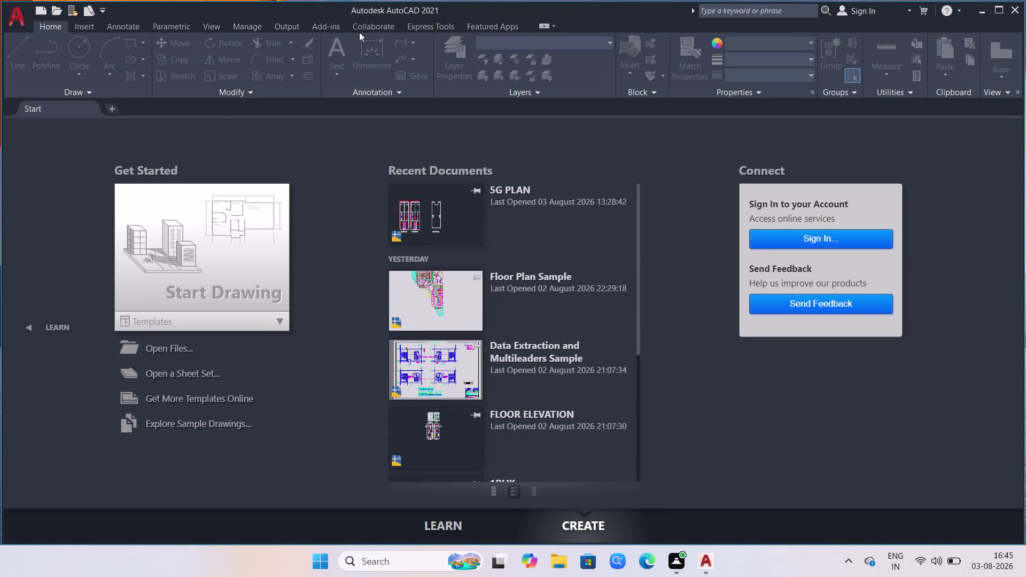
Open the recent 5G PLAN drawing from the Start tab's Recent Documents.
double_click(461, 209)
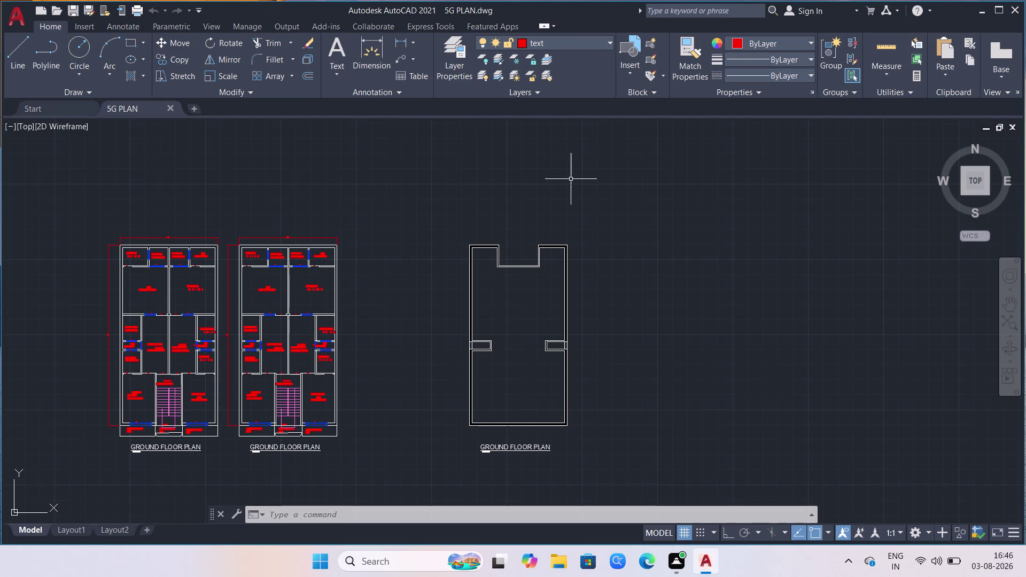
scroll(down, 3)
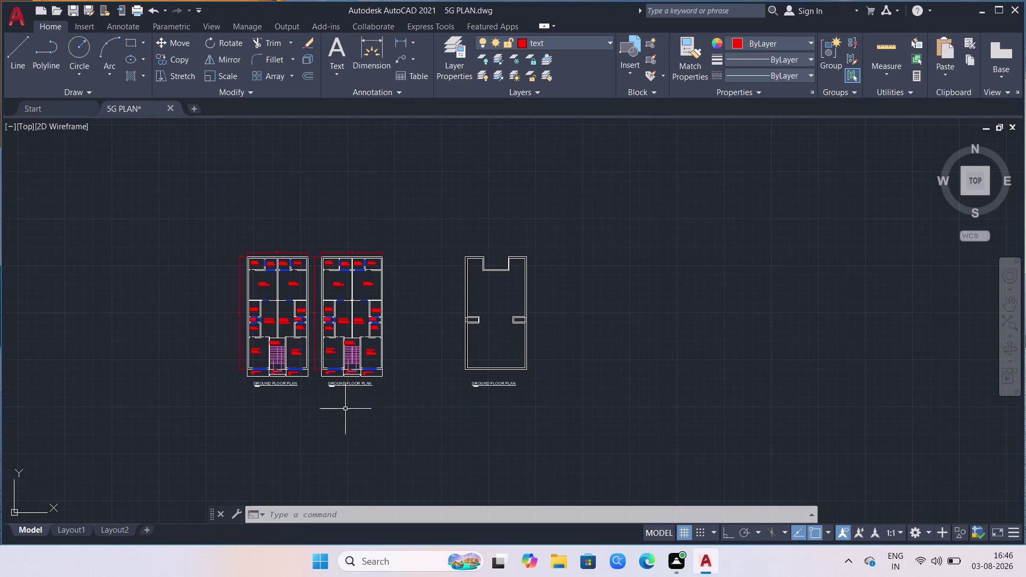
scroll(up, 3)
scroll(up, 3)
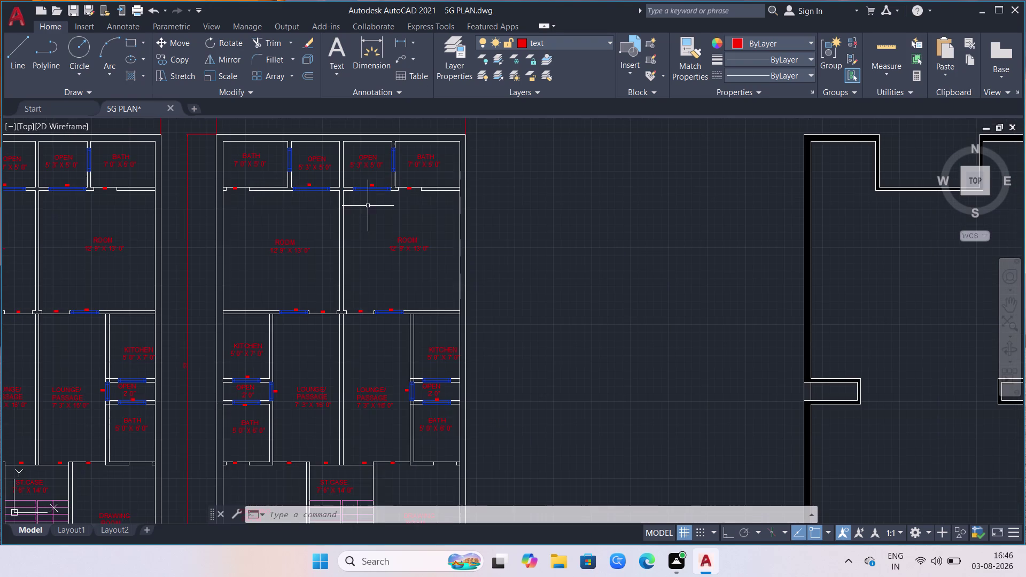
scroll(down, 3)
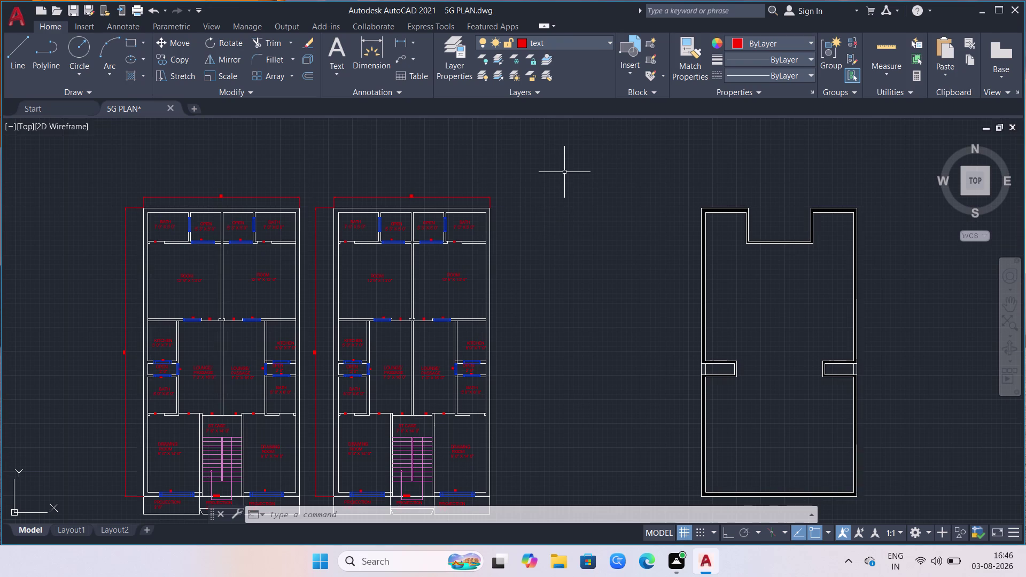
scroll(down, 3)
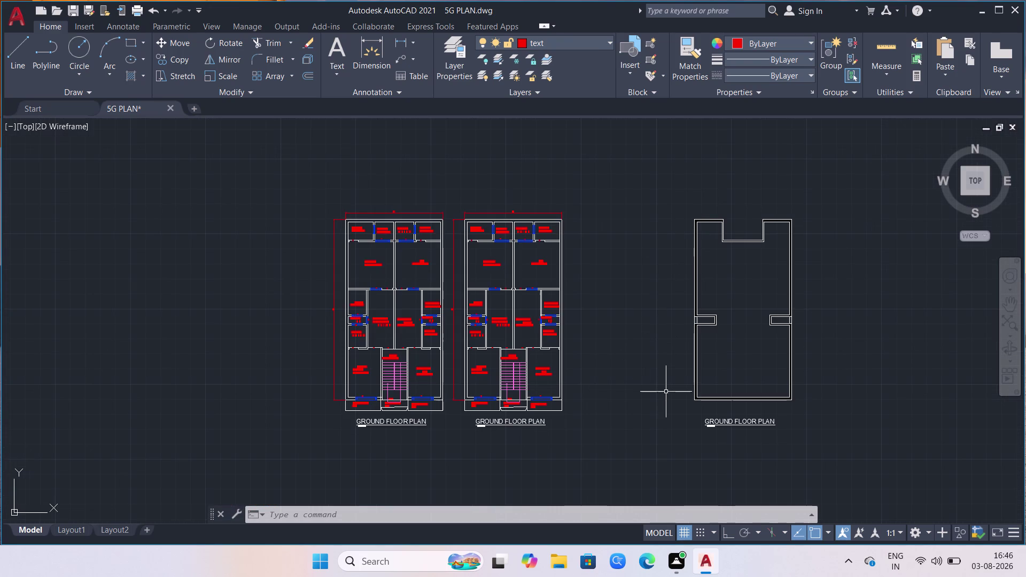
scroll(up, 3)
scroll(down, 3)
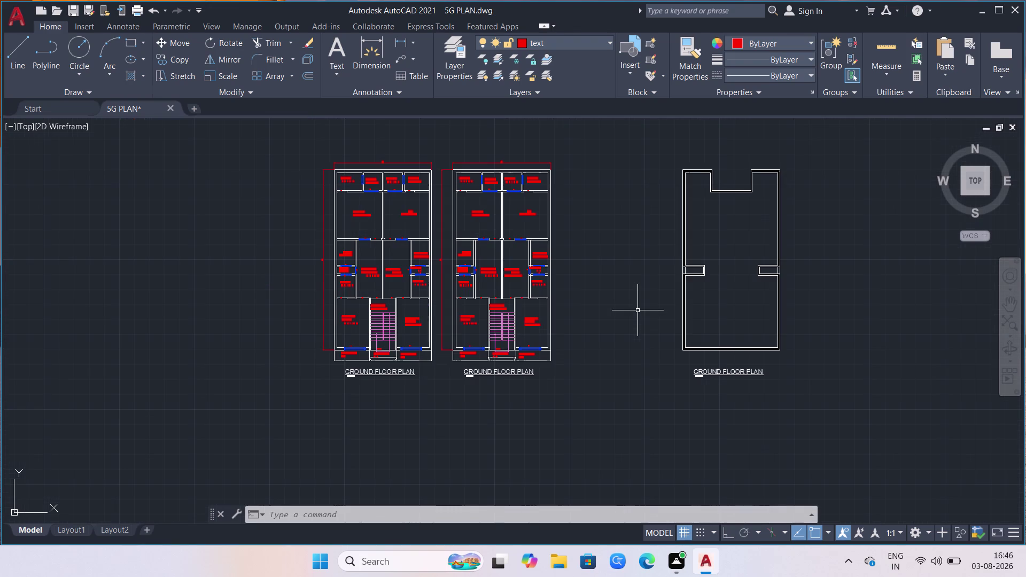